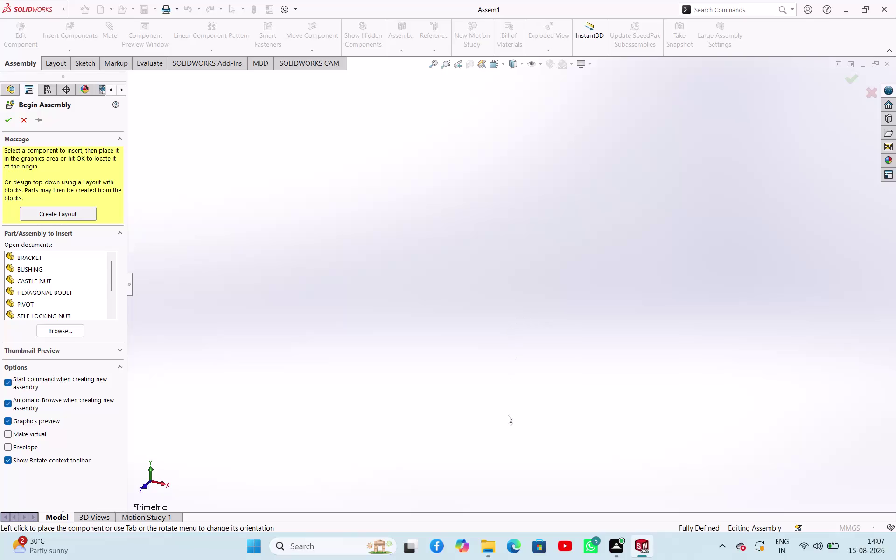
Browse to the BRACKET part and place it at the origin as Assem1's first fixed component.
click(61, 330)
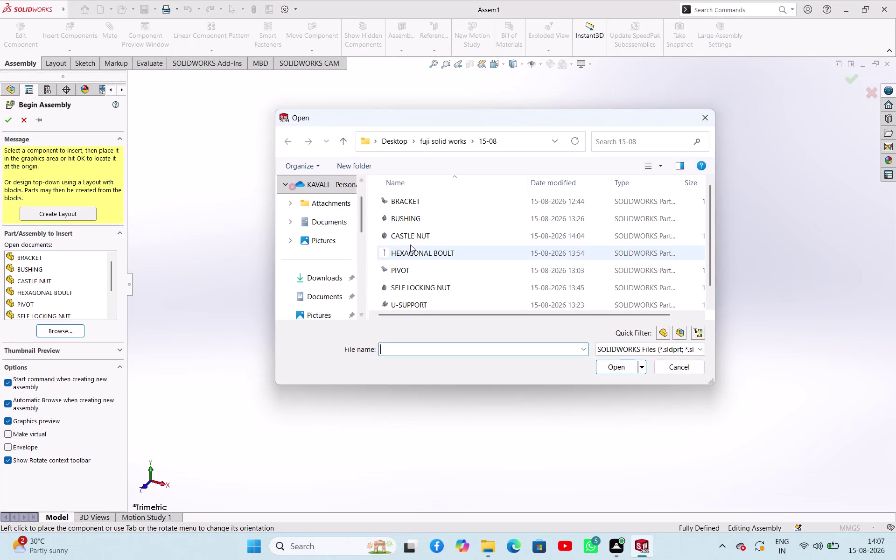
click(414, 208)
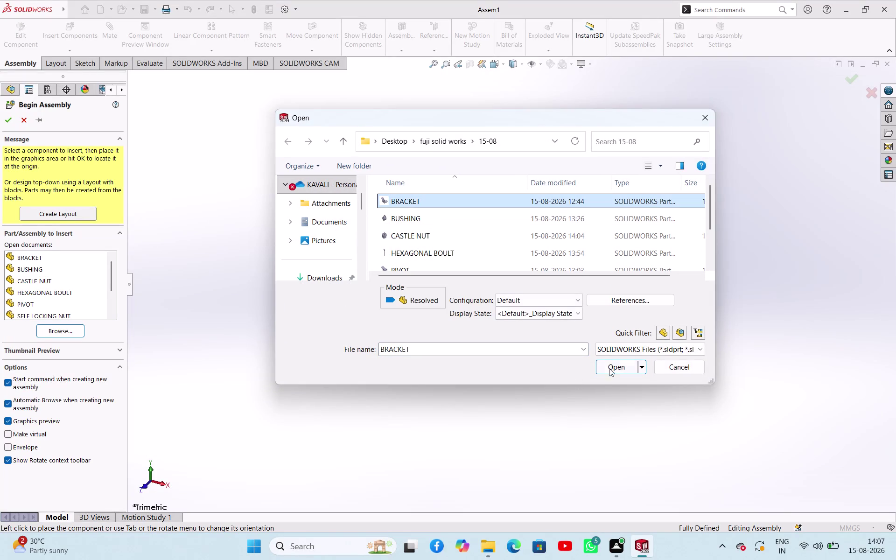
click(612, 362)
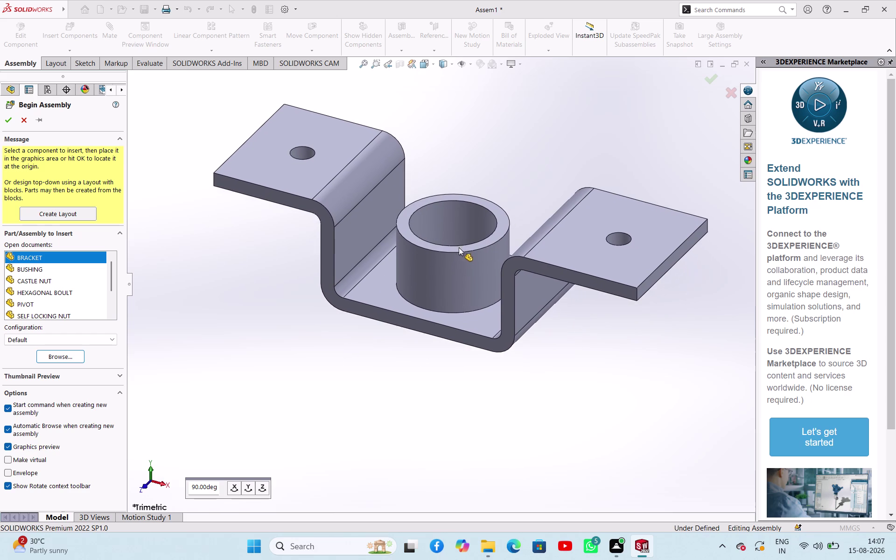
scroll(up, 3)
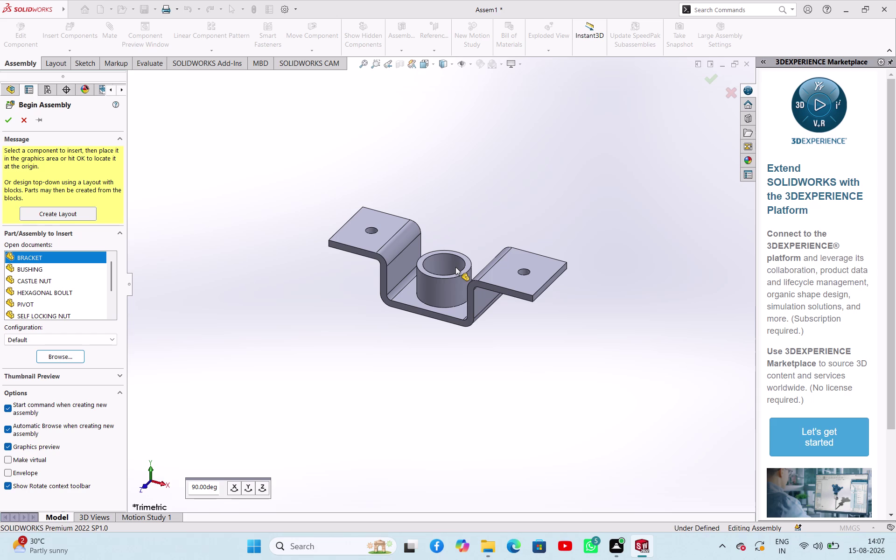
click(453, 256)
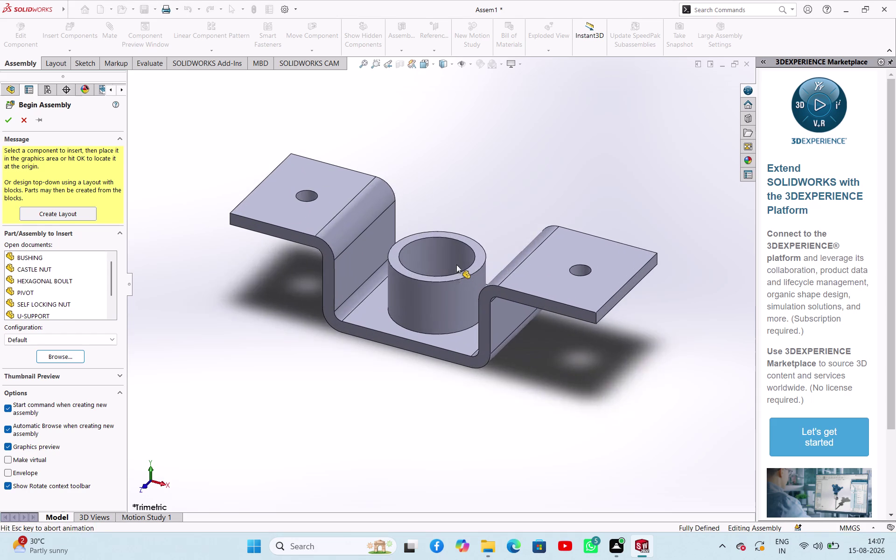
scroll(up, 3)
scroll(down, 3)
scroll(down, 3)
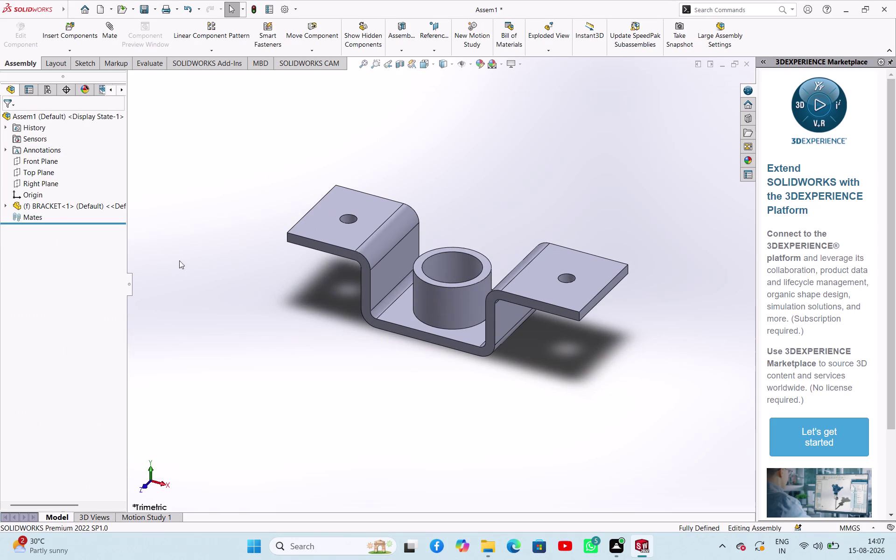
Set BRACKET<1> to Float from its right-click menu and start the Mate tool.
right_click(57, 219)
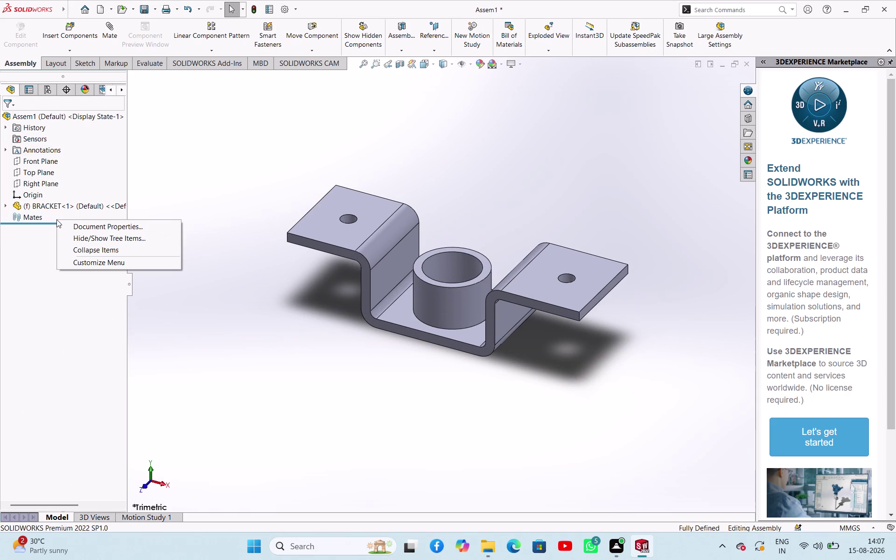
click(56, 219)
click(33, 248)
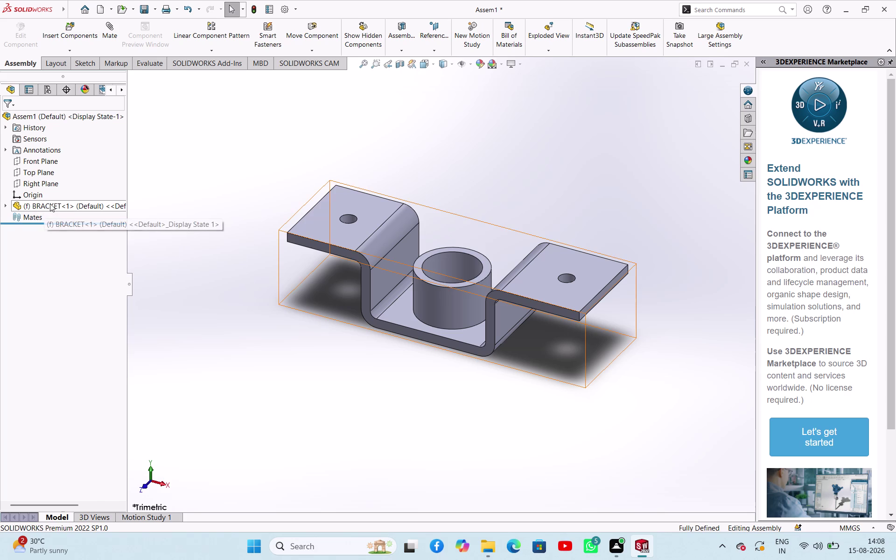
right_click(50, 203)
click(74, 306)
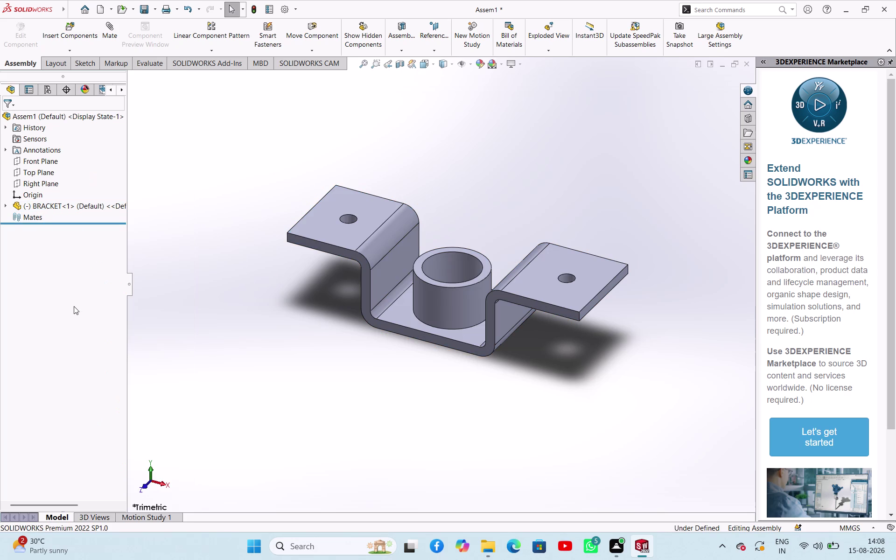
click(153, 230)
click(101, 44)
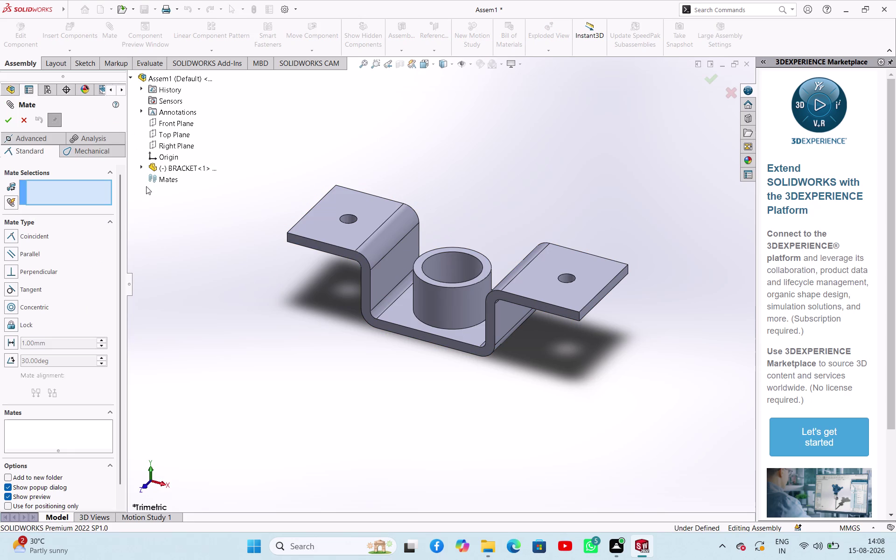
Expand BRACKET in the flyout tree and mate its Front Plane coincident with the assembly Front Plane.
click(142, 166)
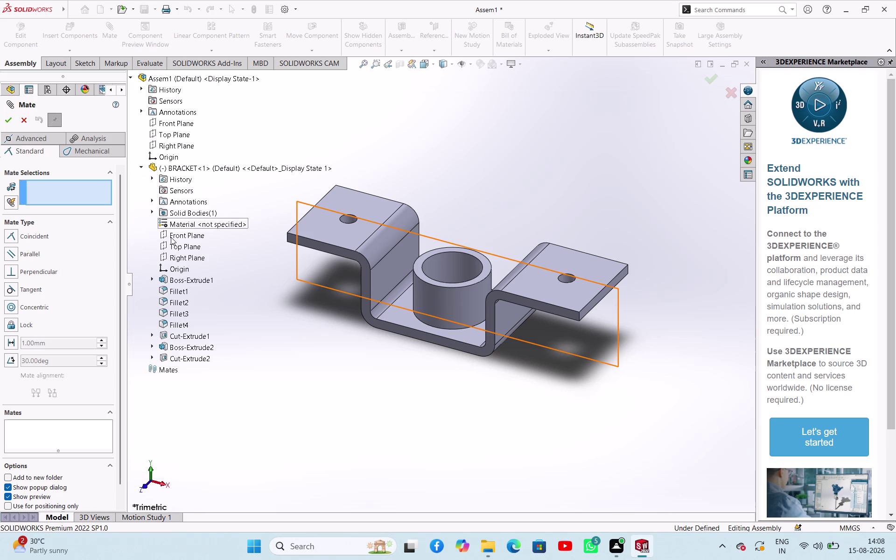
click(171, 237)
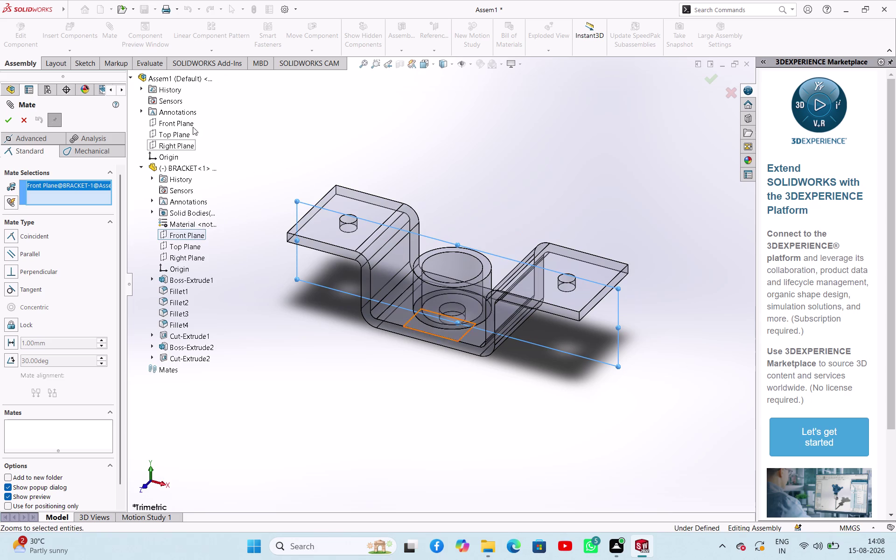
click(187, 124)
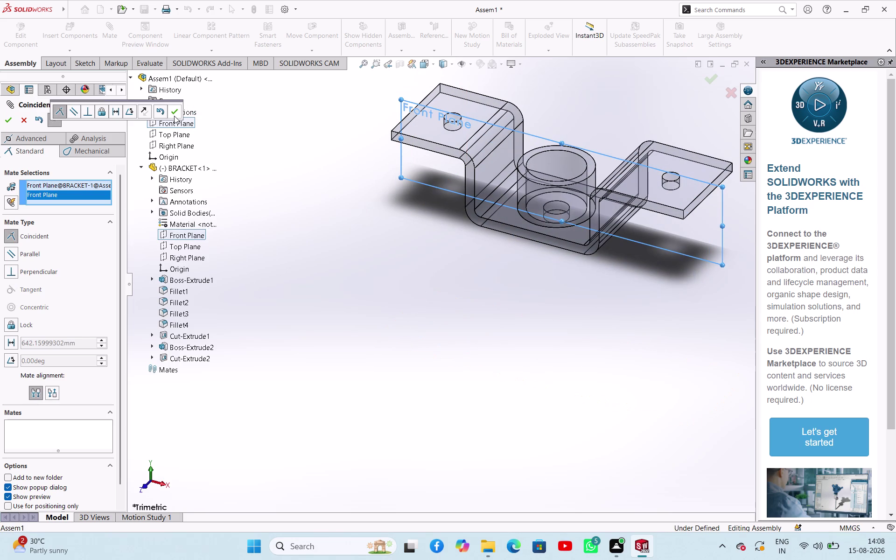
click(20, 124)
click(244, 221)
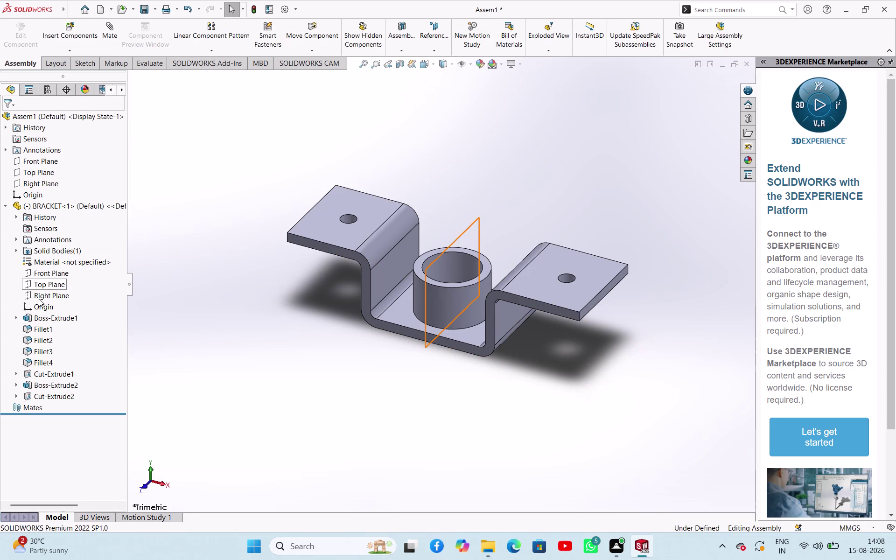
Add a Coincident mate between the BRACKET Right Plane and the assembly Right Plane.
click(50, 295)
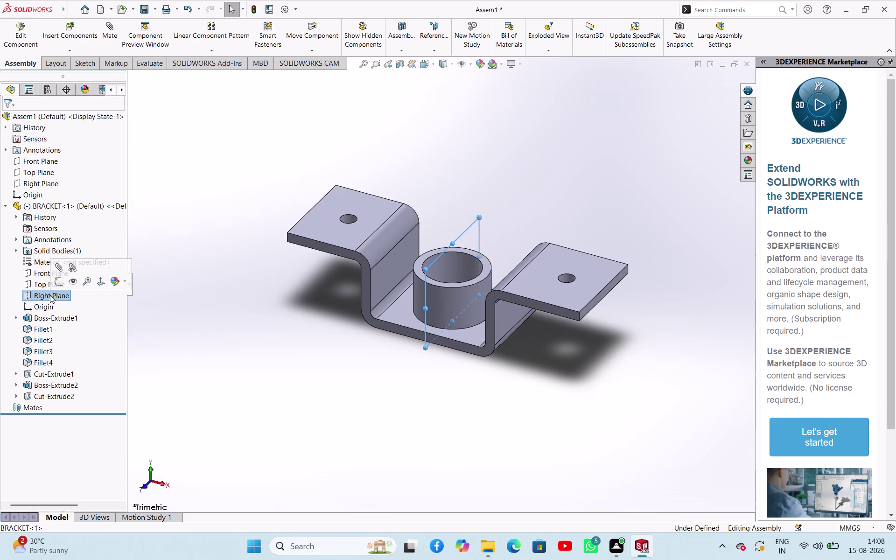
click(40, 185)
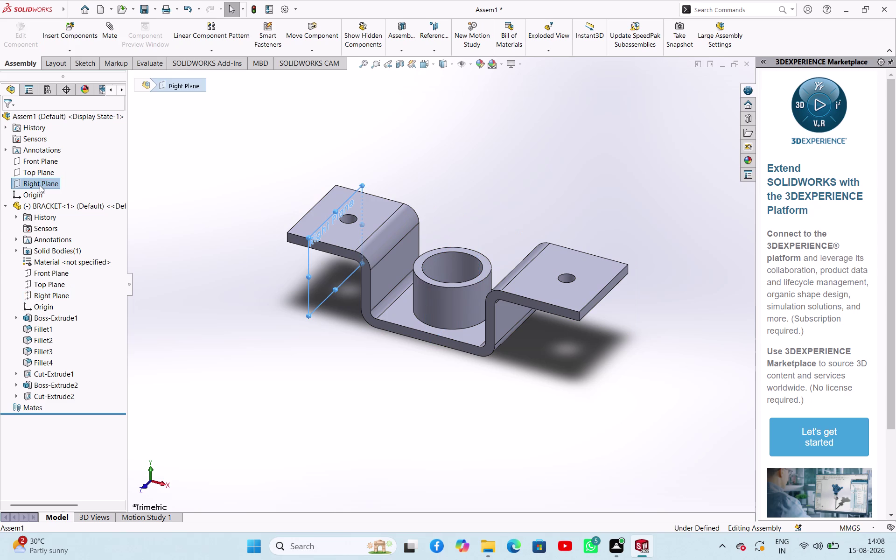
click(62, 294)
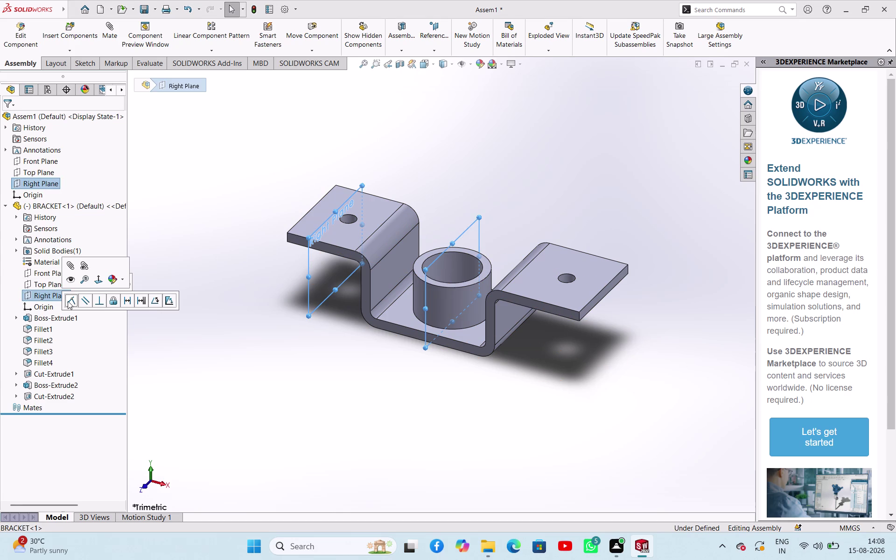
click(76, 265)
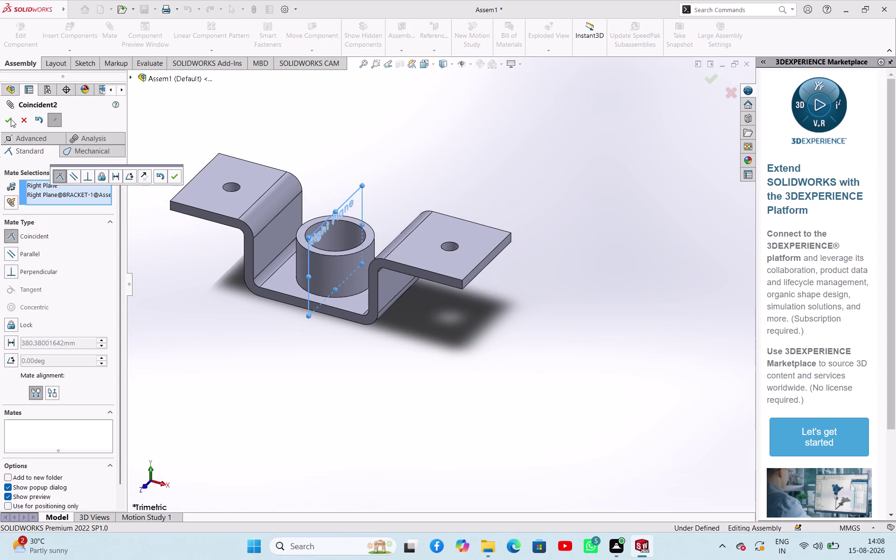
click(11, 119)
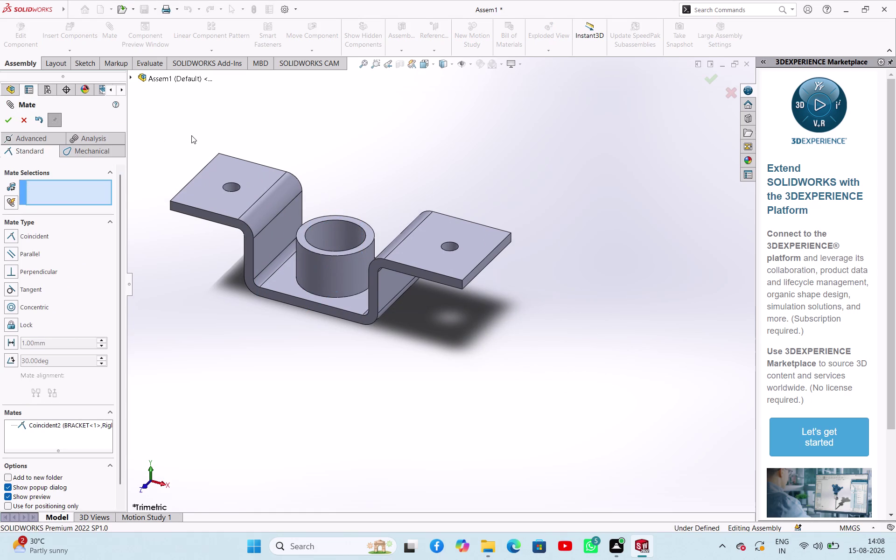
click(7, 123)
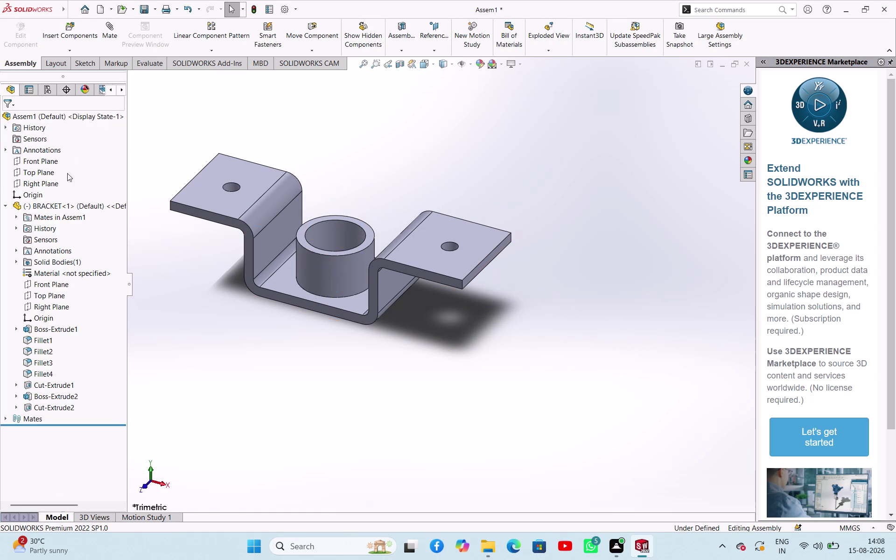
Add a Coincident mate between the BRACKET Top Plane and the assembly Top Plane.
click(48, 301)
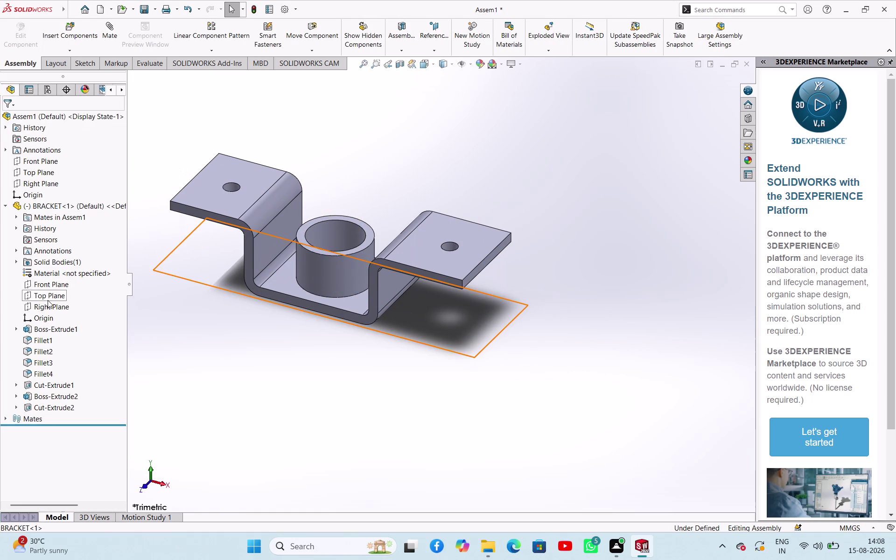
click(41, 168)
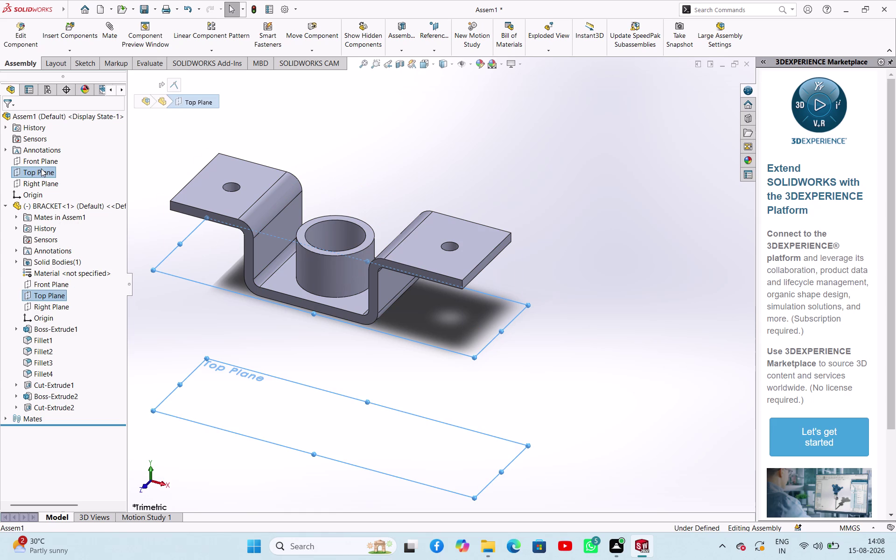
click(53, 139)
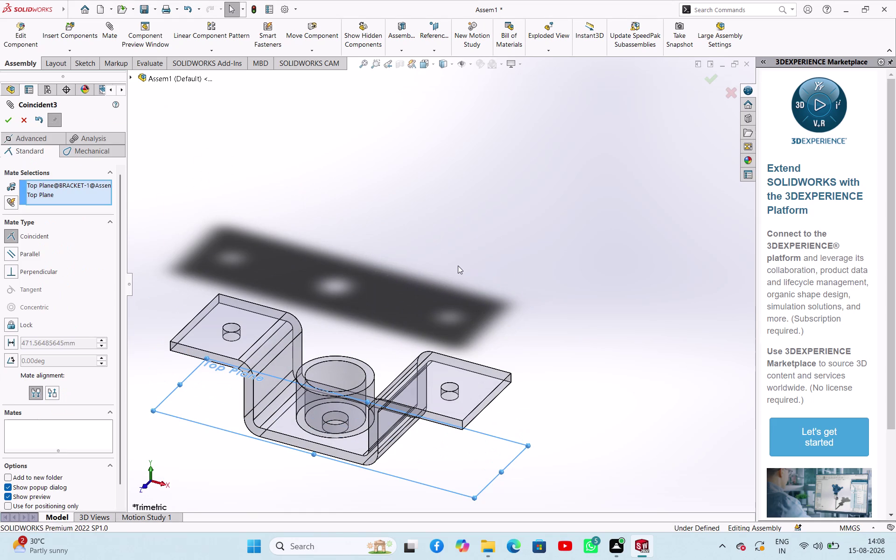
click(10, 118)
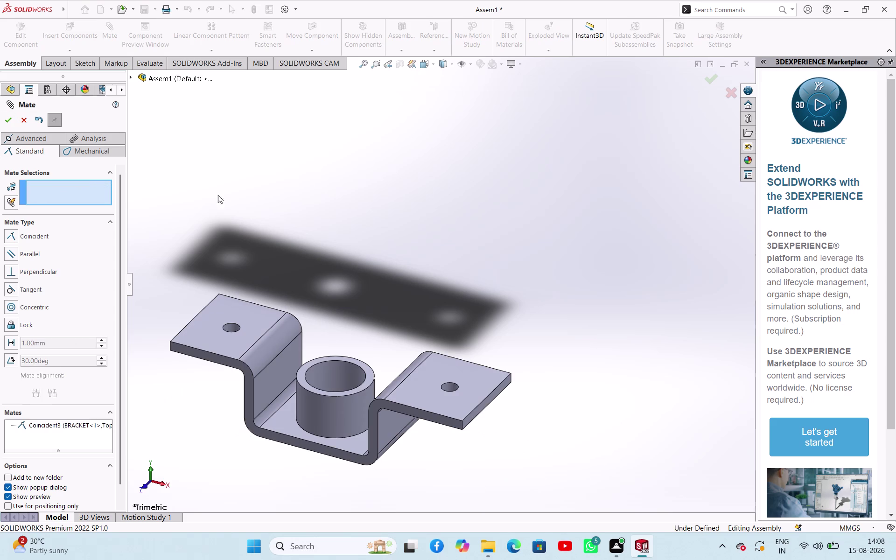
click(367, 216)
scroll(up, 3)
scroll(down, 3)
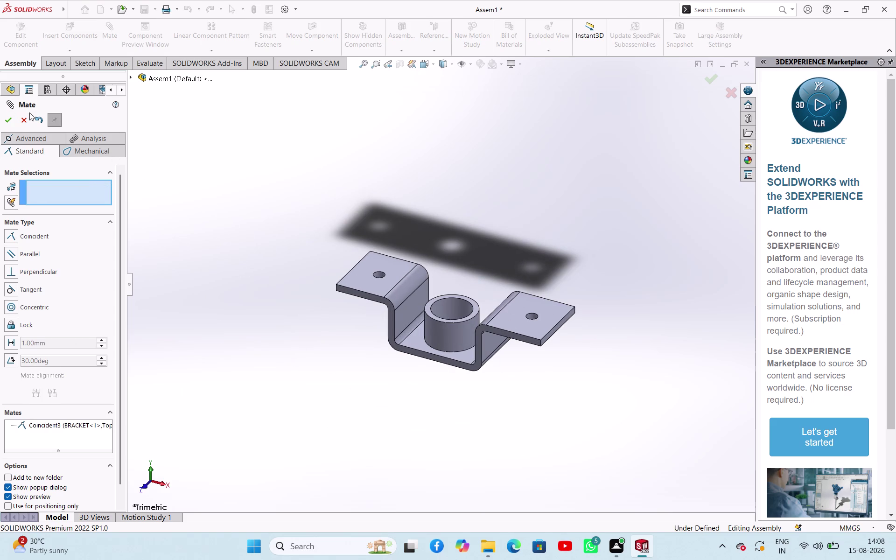
click(10, 124)
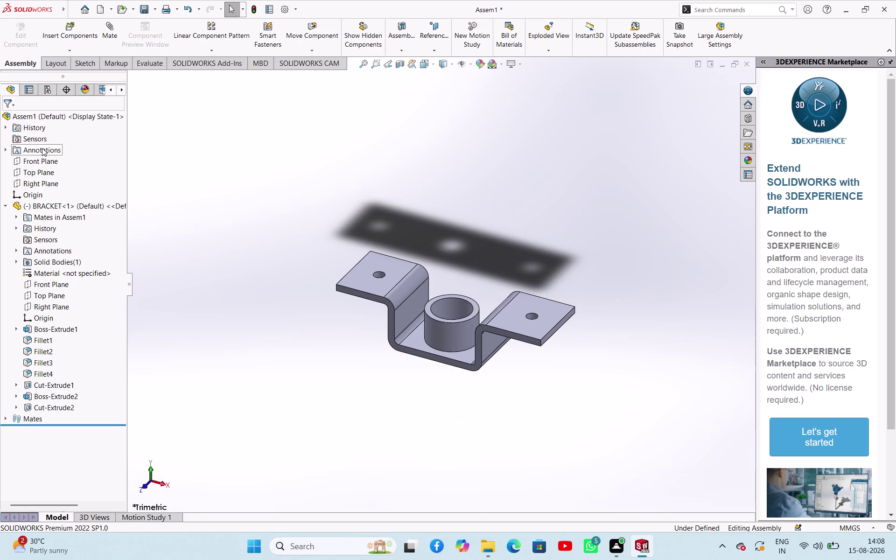
Add a Coincident mate between the assembly Front Plane and the BRACKET Front Plane, fully defining it.
click(42, 161)
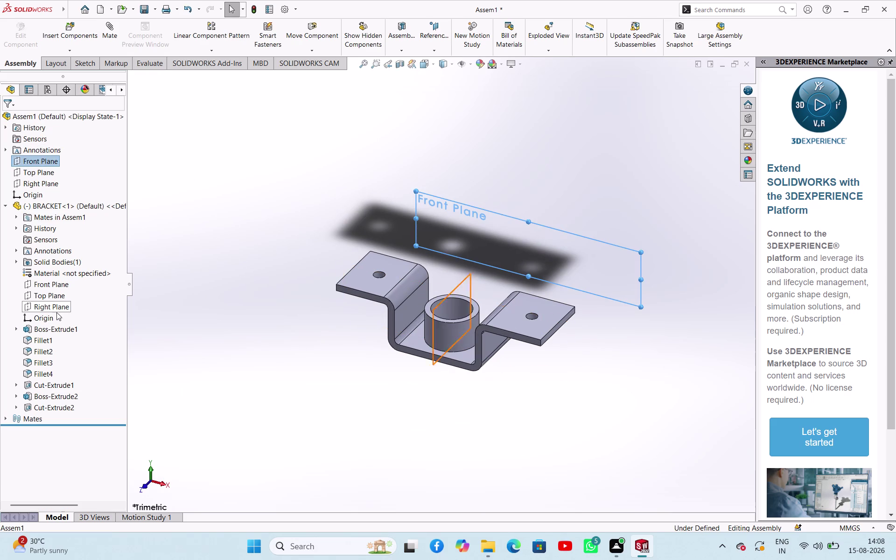
click(39, 283)
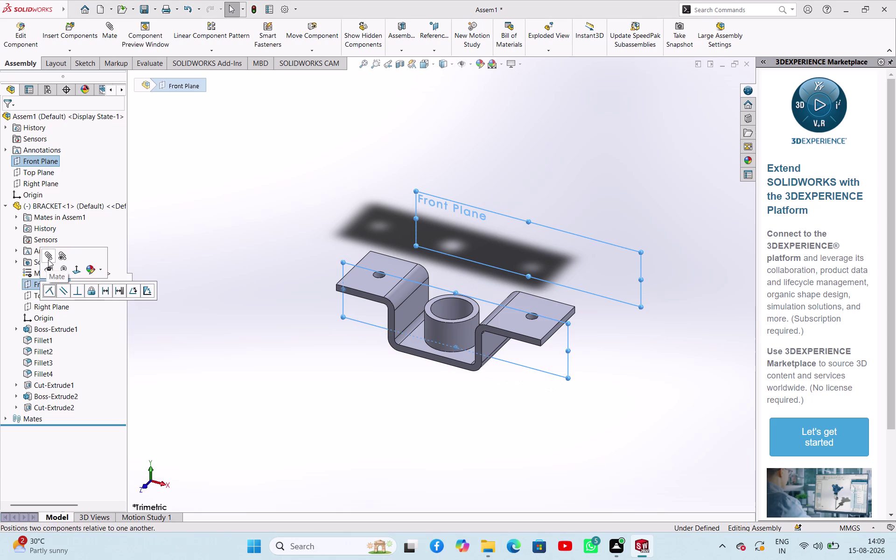
click(48, 260)
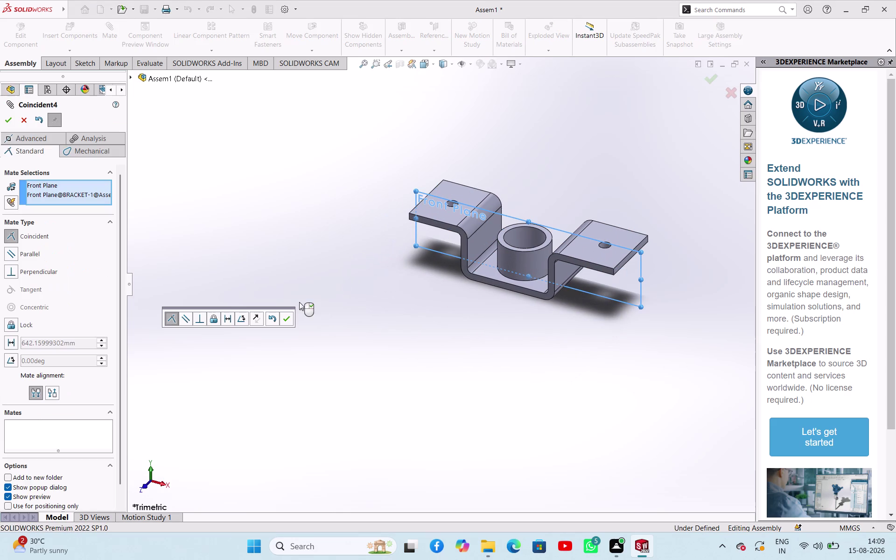
click(3, 117)
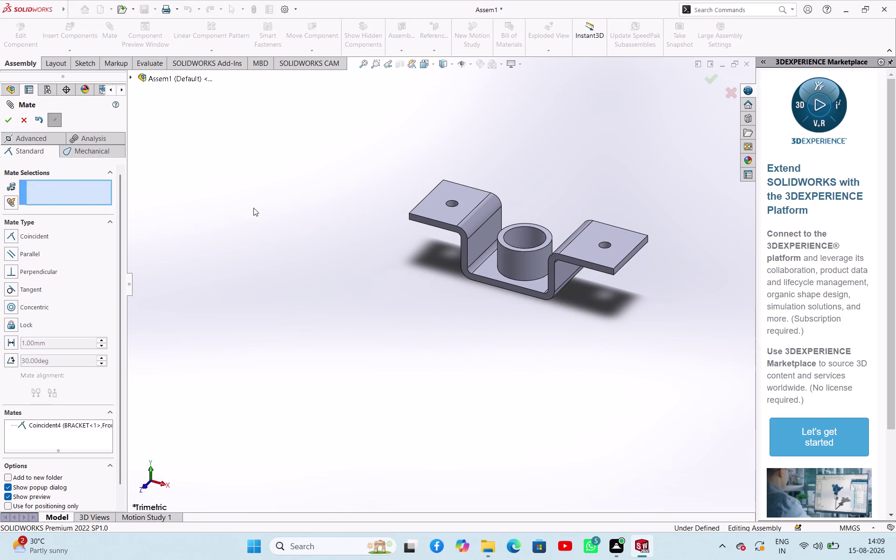
click(13, 120)
click(305, 237)
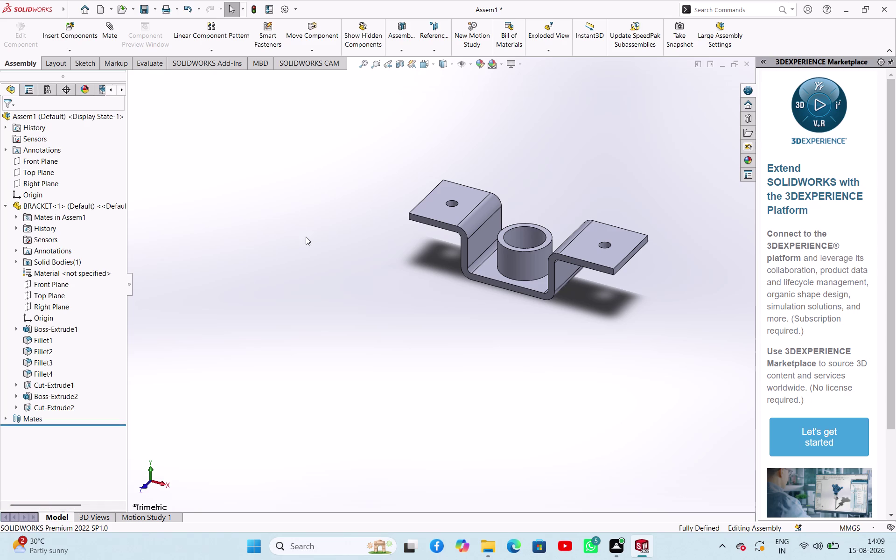
scroll(up, 3)
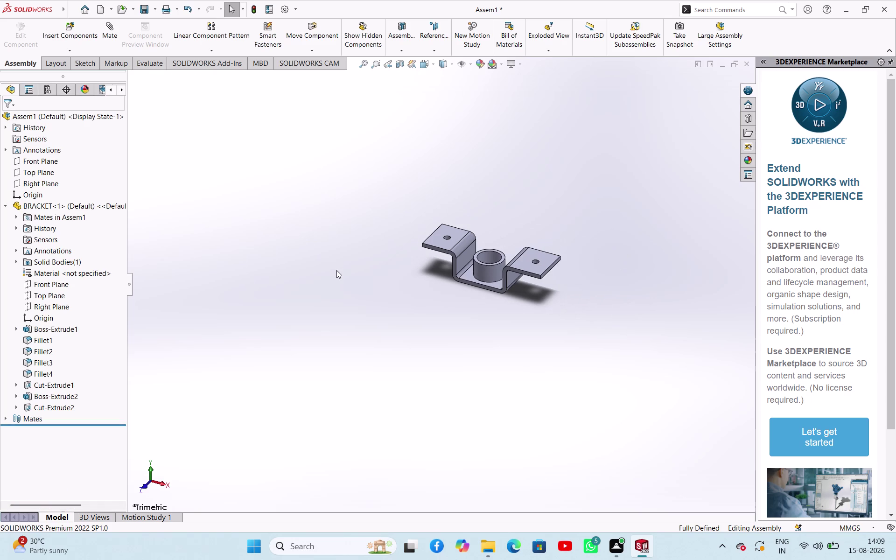
Zoom out on the bracket and bring up Insert Components with BRACKET, BUSHING, CASTLE NUT listed.
scroll(up, 3)
scroll(down, 3)
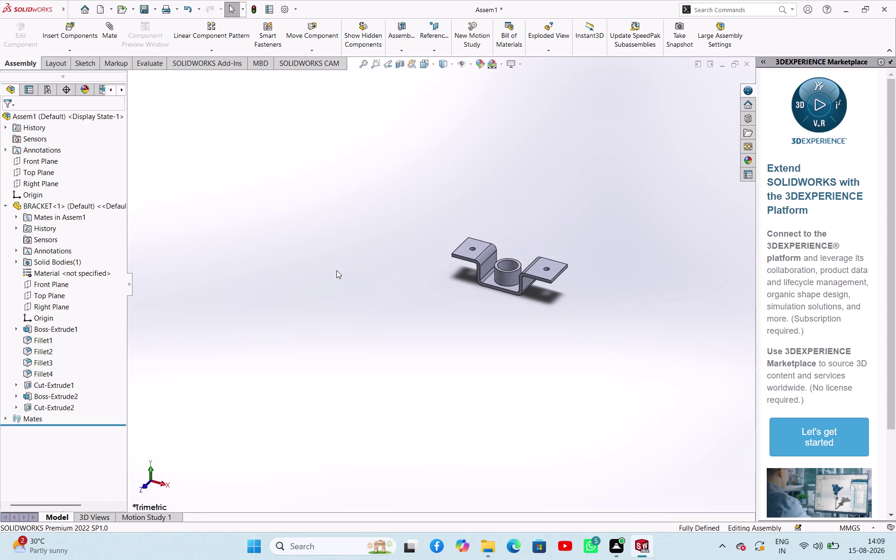
scroll(up, 3)
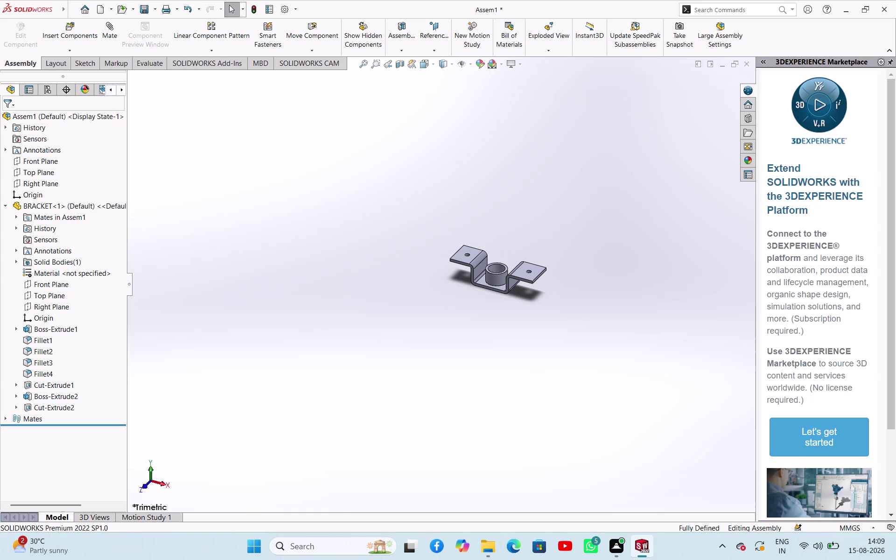
click(81, 53)
Browse the project folder and load U-SUPPORT into the insert-component preview.
click(80, 64)
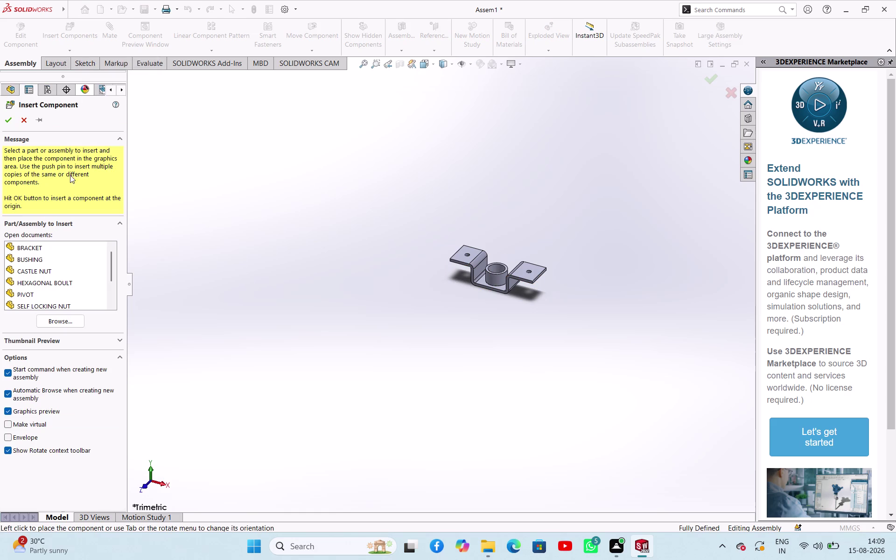
click(49, 326)
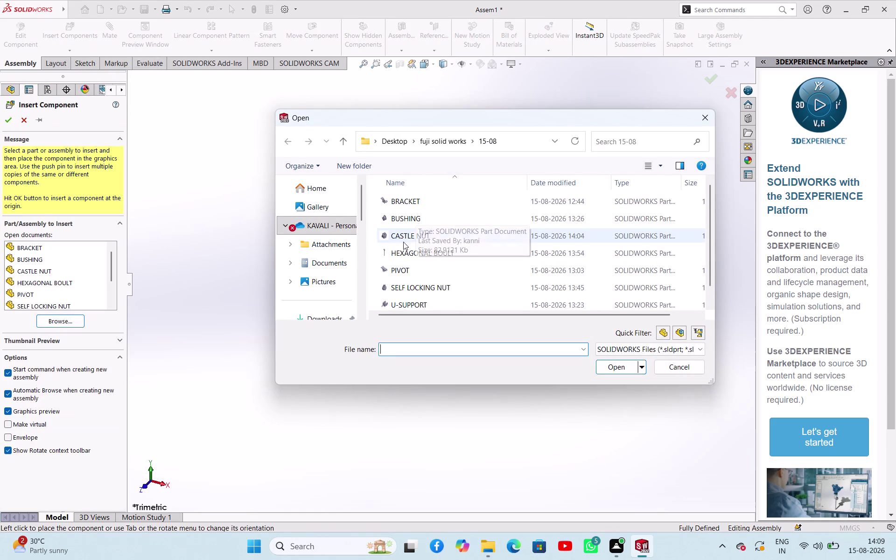
scroll(down, 3)
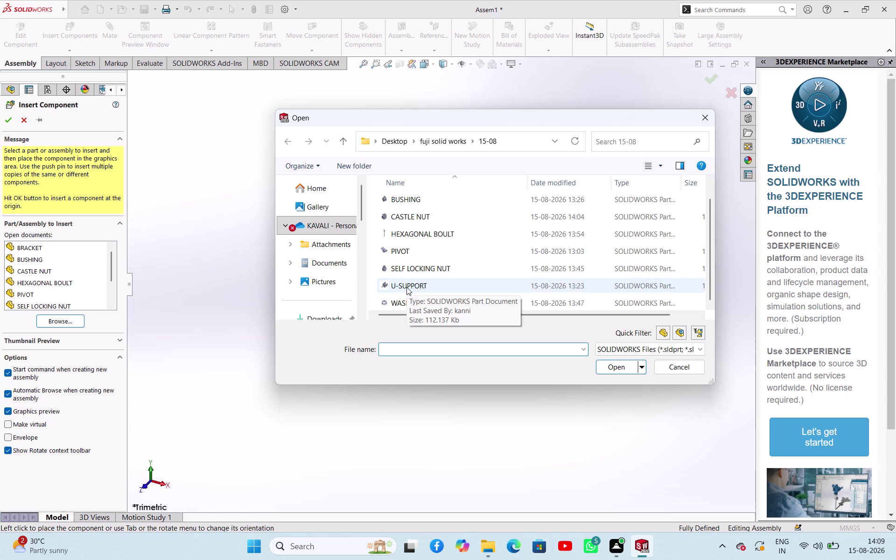
click(407, 287)
click(622, 371)
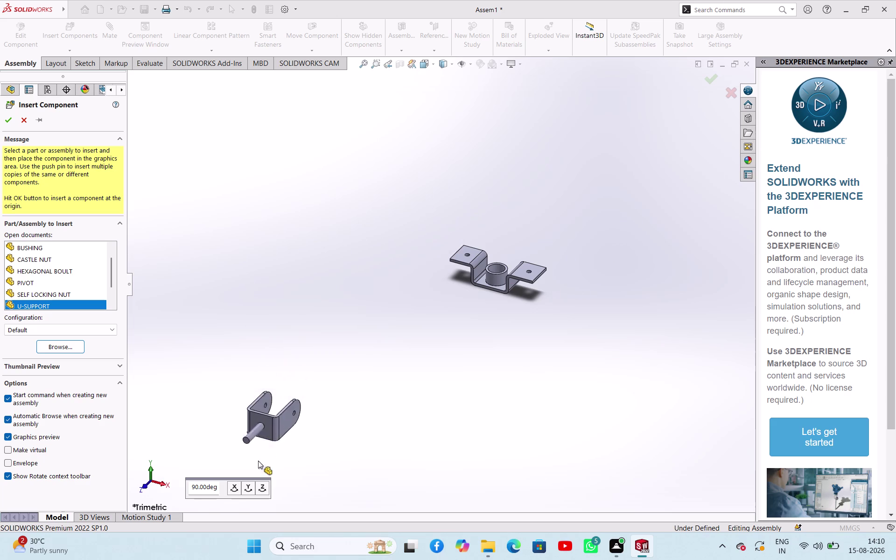
Rotate the U-SUPPORT preview 90° about X and Y, then place it beside the bracket.
click(247, 487)
click(247, 486)
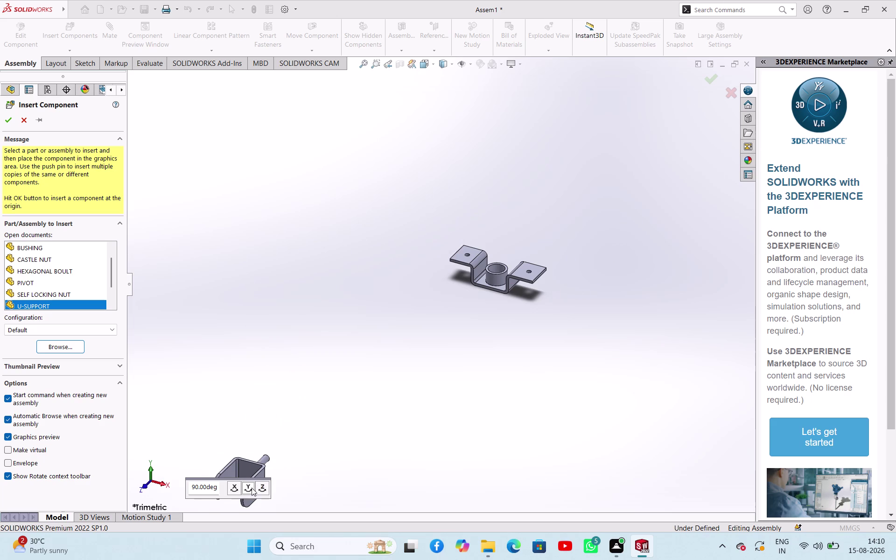
click(266, 490)
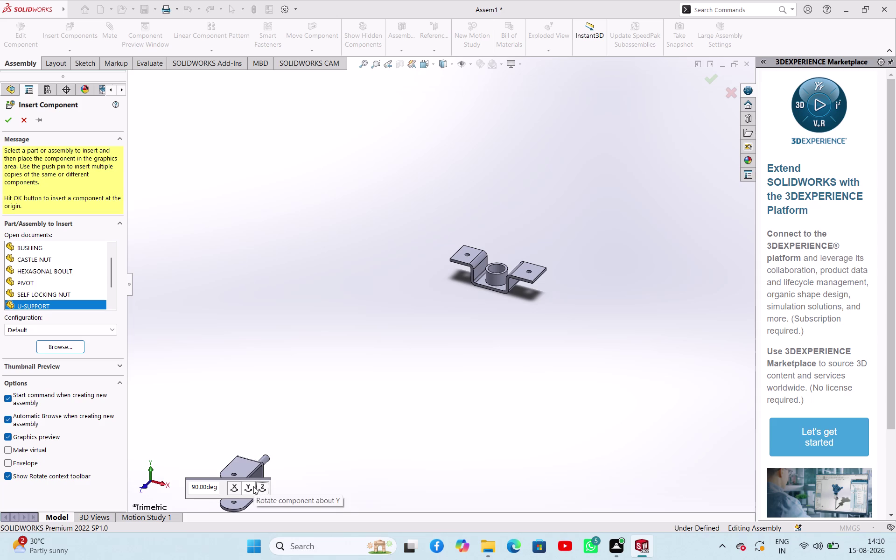
click(235, 483)
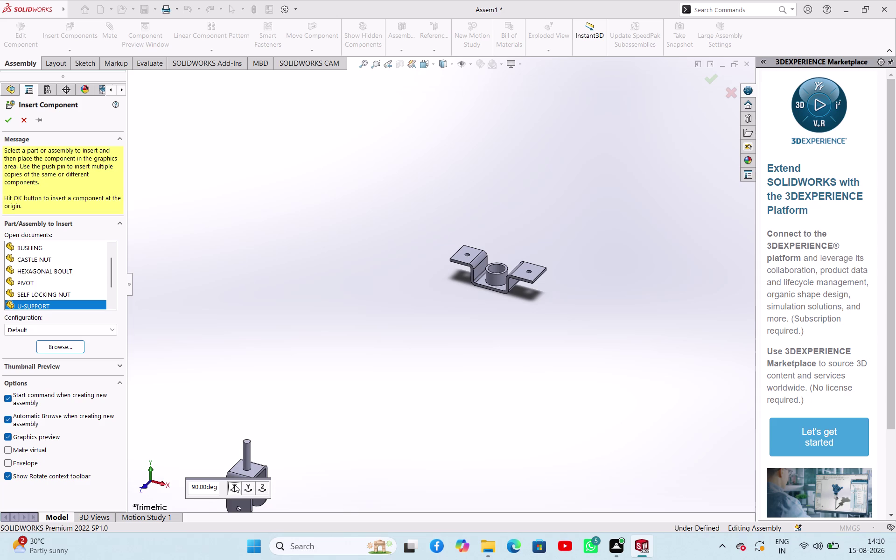
click(234, 485)
click(234, 485)
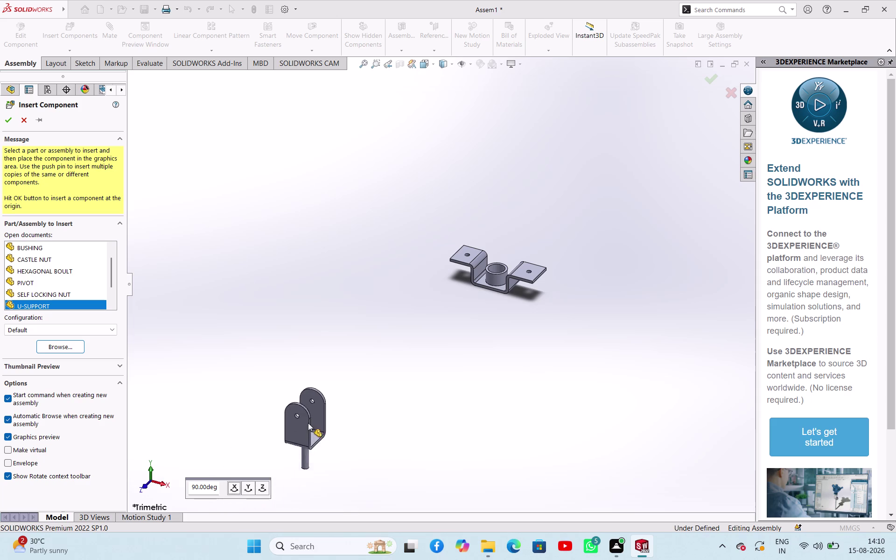
click(249, 486)
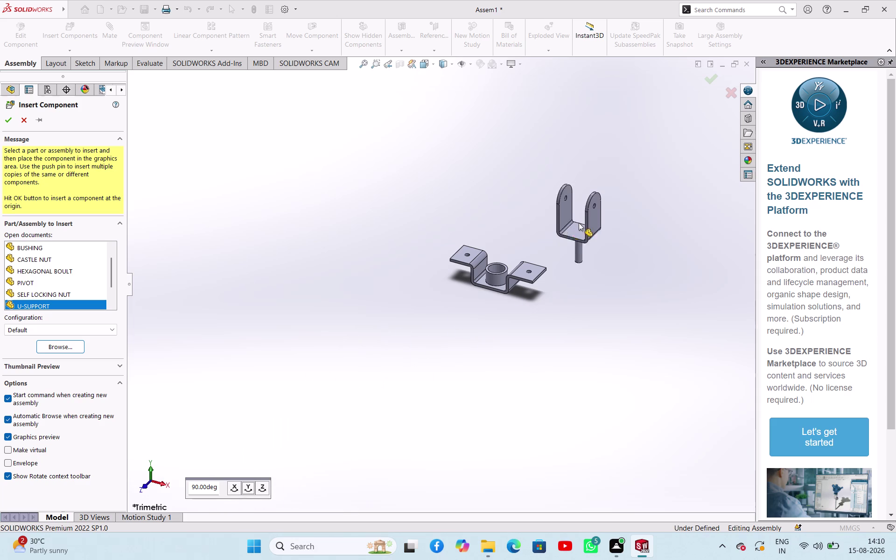
click(418, 256)
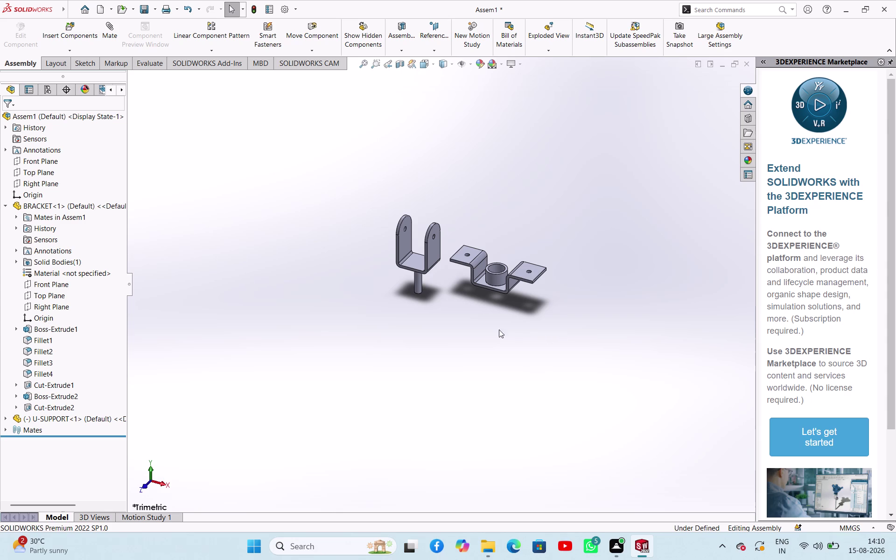
Mate the U-SUPPORT pin face concentric with the bracket's central hole.
scroll(up, 3)
middle_drag(452, 318, 491, 156)
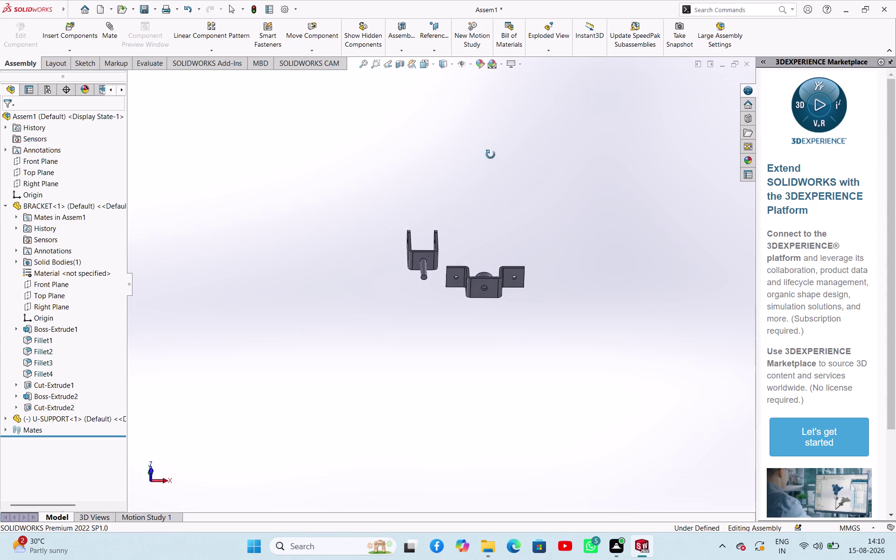
middle_drag(490, 156, 491, 154)
scroll(down, 3)
scroll(down, 3)
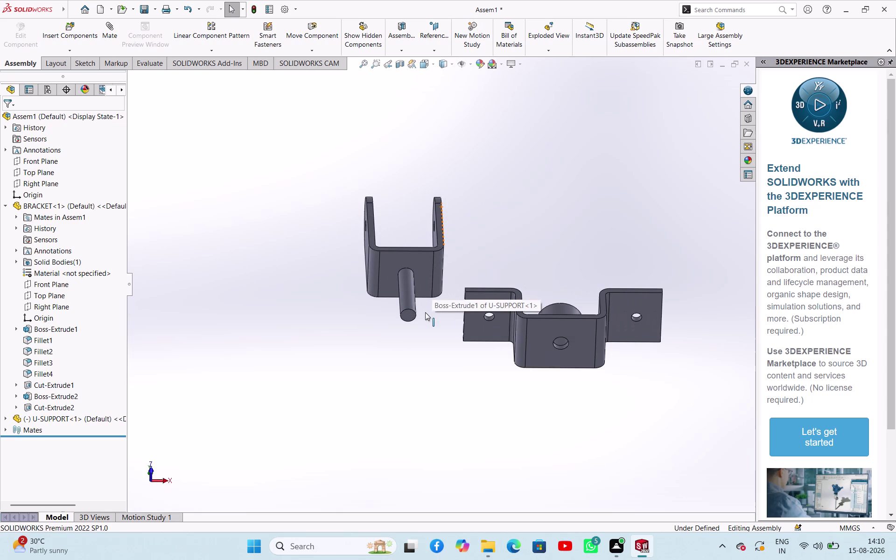
scroll(down, 3)
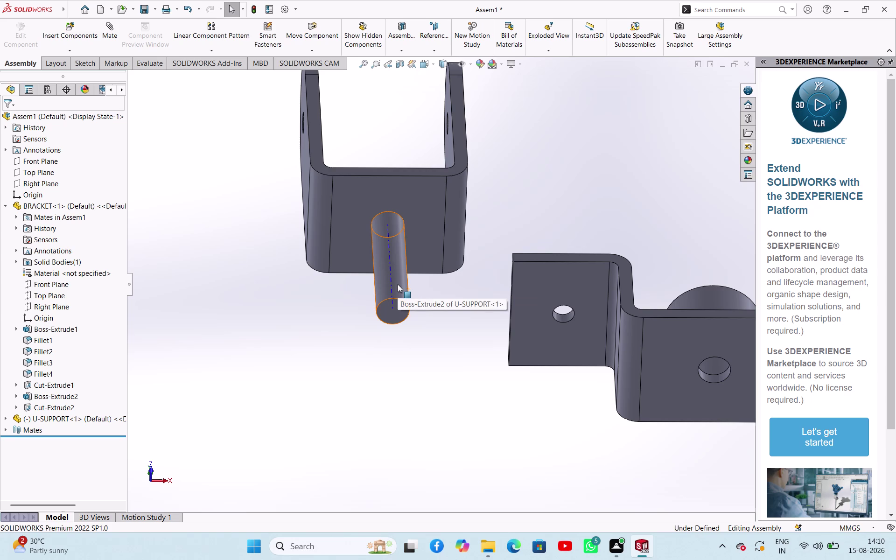
click(398, 284)
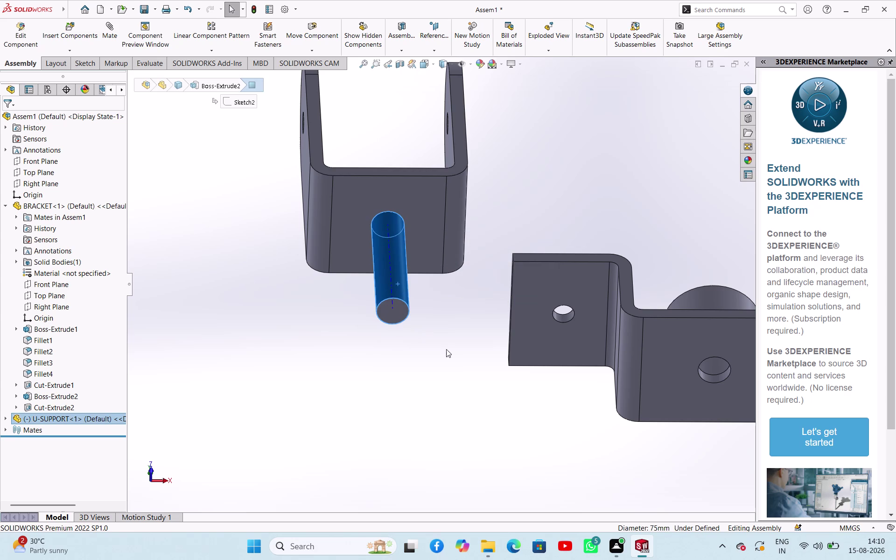
click(713, 377)
click(782, 371)
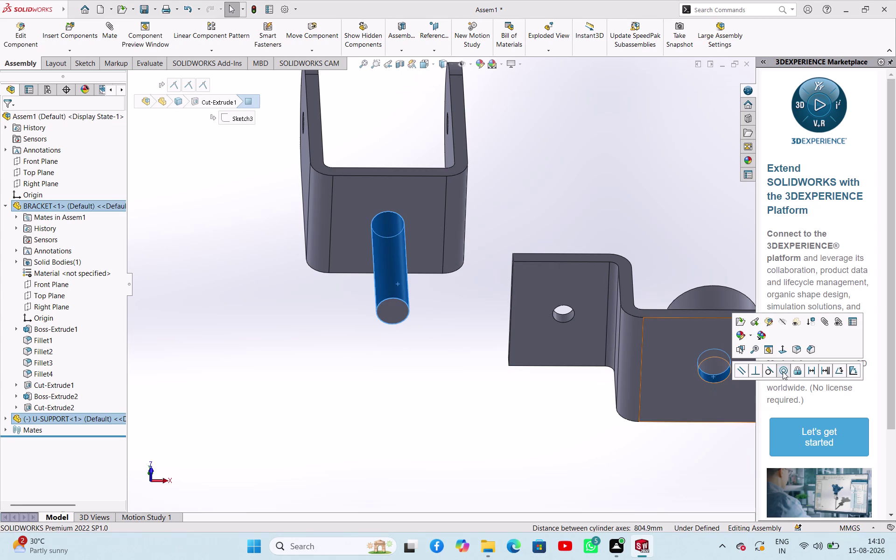
Mate the U-SUPPORT base underside coincident with the top rim of the central boss.
scroll(up, 3)
middle_drag(614, 233, 604, 268)
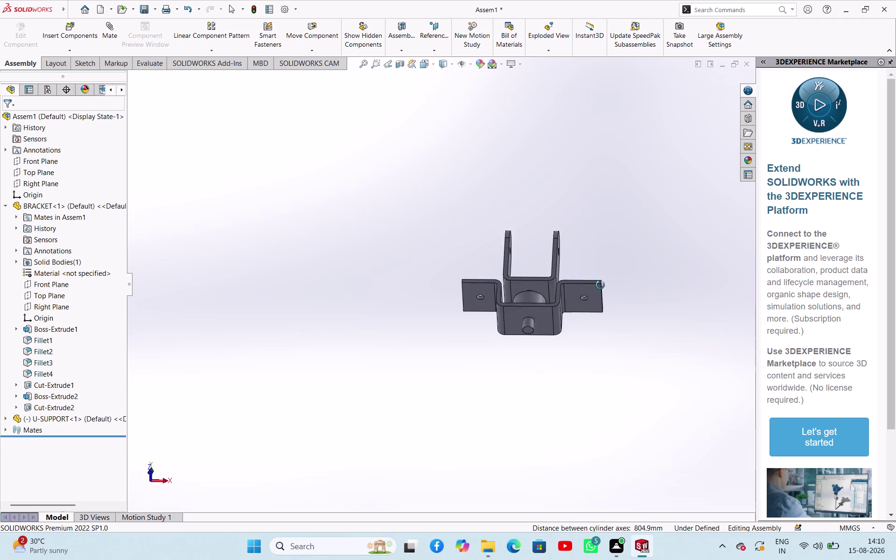
middle_drag(604, 267, 606, 331)
scroll(down, 3)
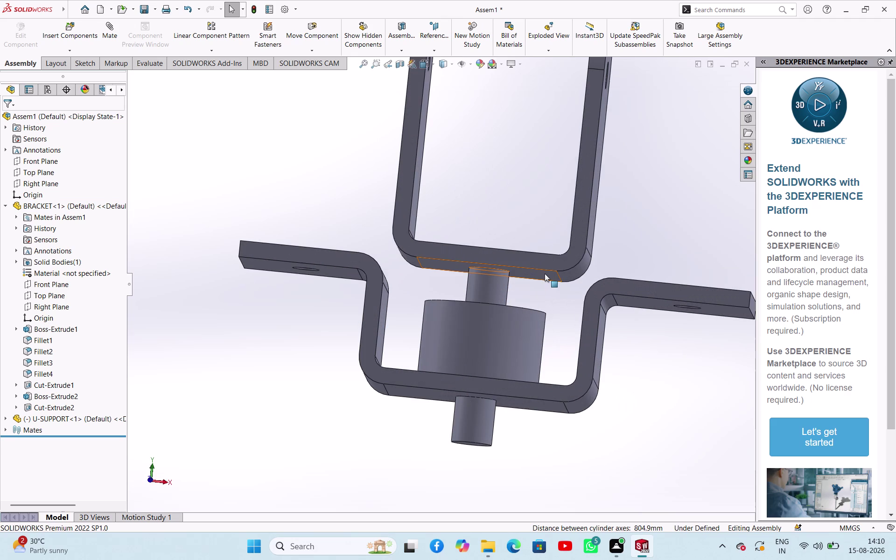
click(544, 274)
middle_drag(551, 294, 546, 343)
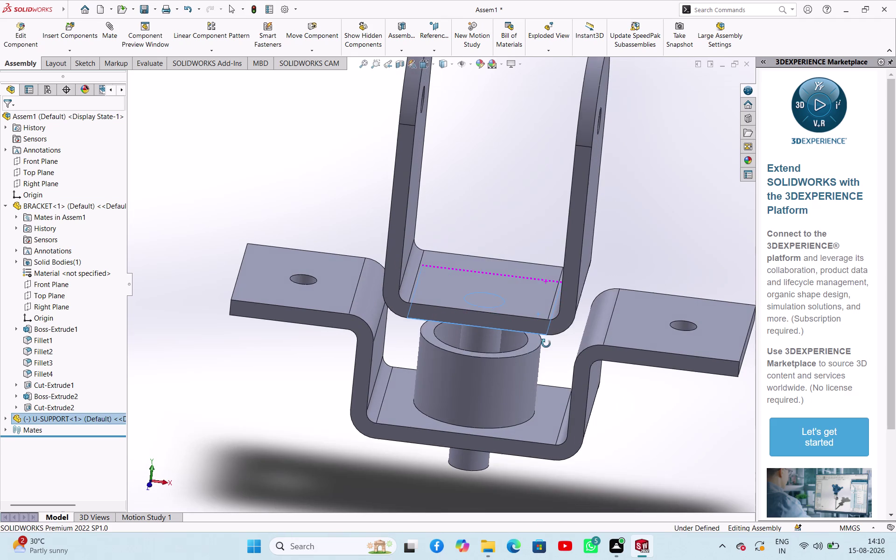
middle_drag(546, 342, 546, 343)
click(535, 345)
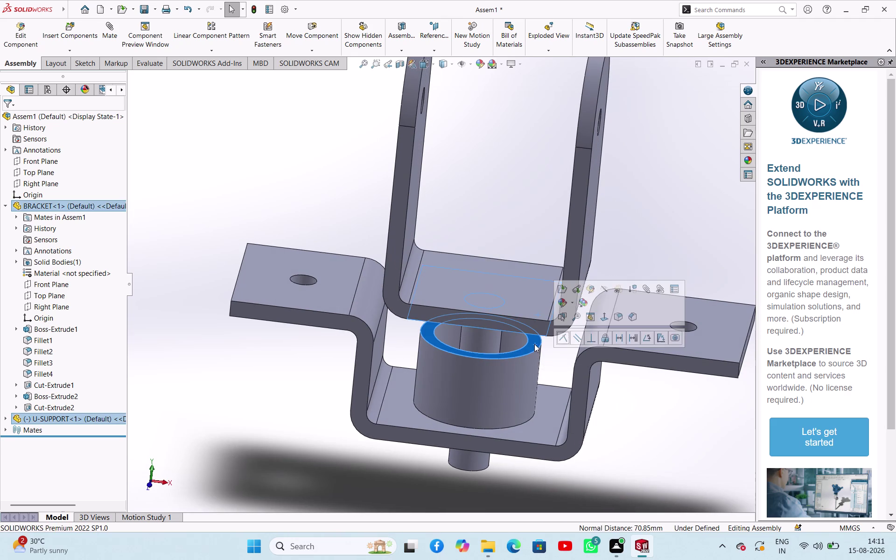
click(564, 340)
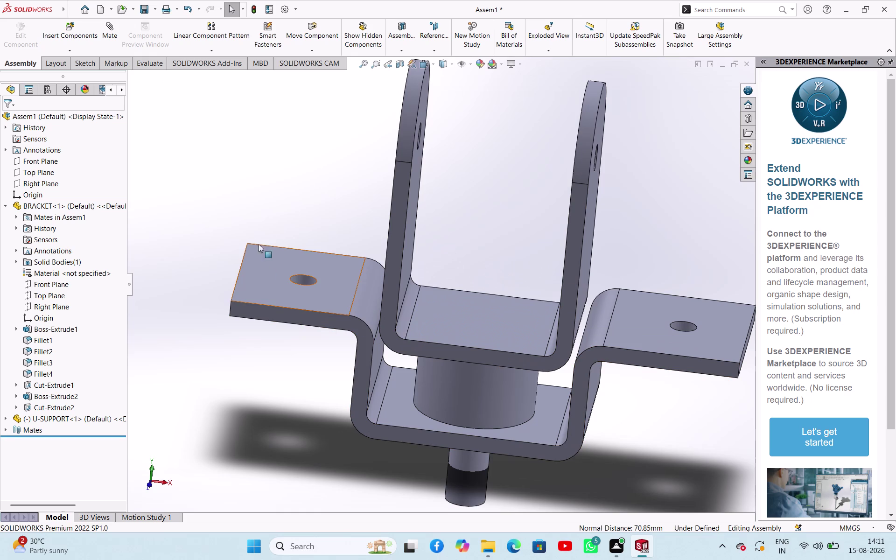
click(260, 183)
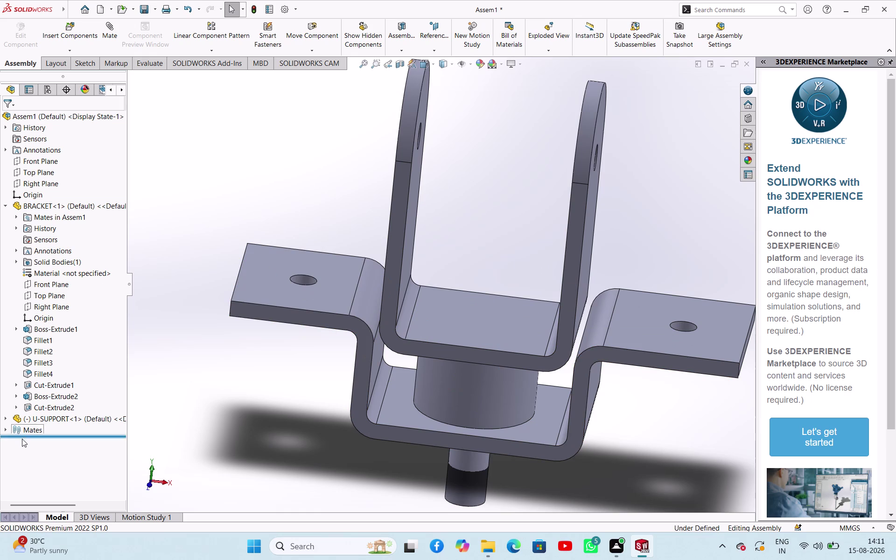
scroll(up, 3)
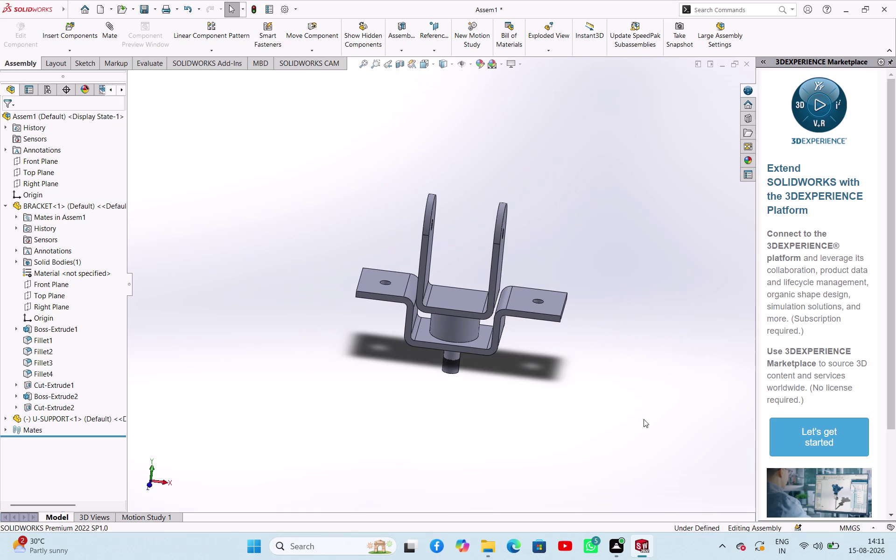
Orbit the mated assembly to inspect it from several sides, including the pin below the bracket.
scroll(down, 3)
scroll(up, 3)
middle_drag(430, 311, 411, 197)
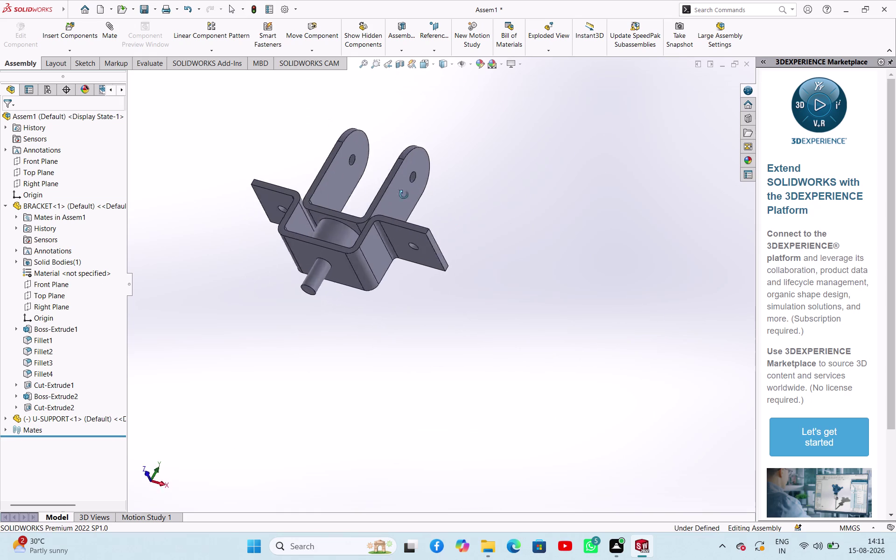
middle_drag(411, 197, 442, 318)
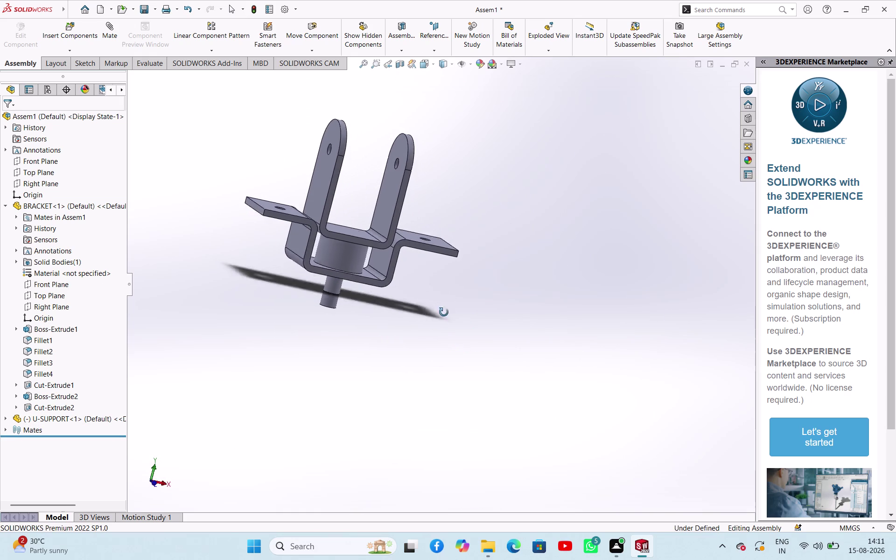
middle_drag(442, 318, 472, 285)
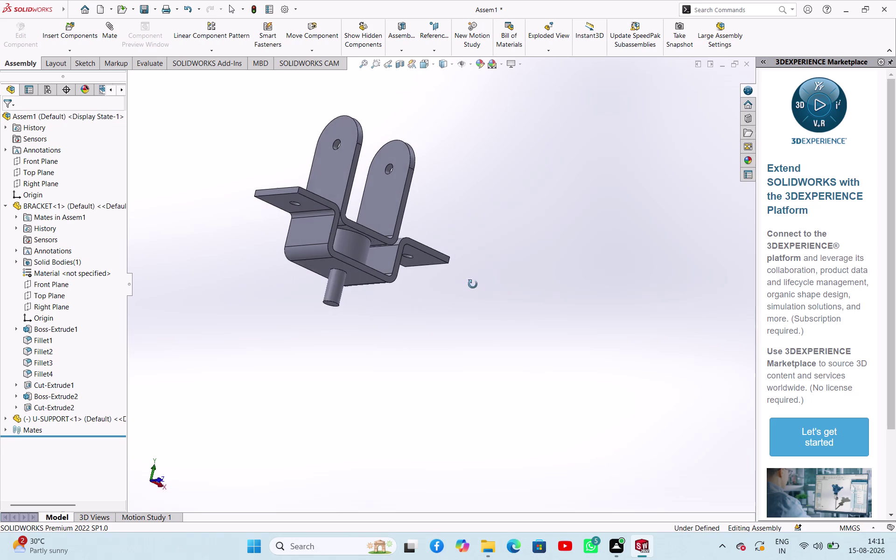
middle_drag(473, 285, 481, 256)
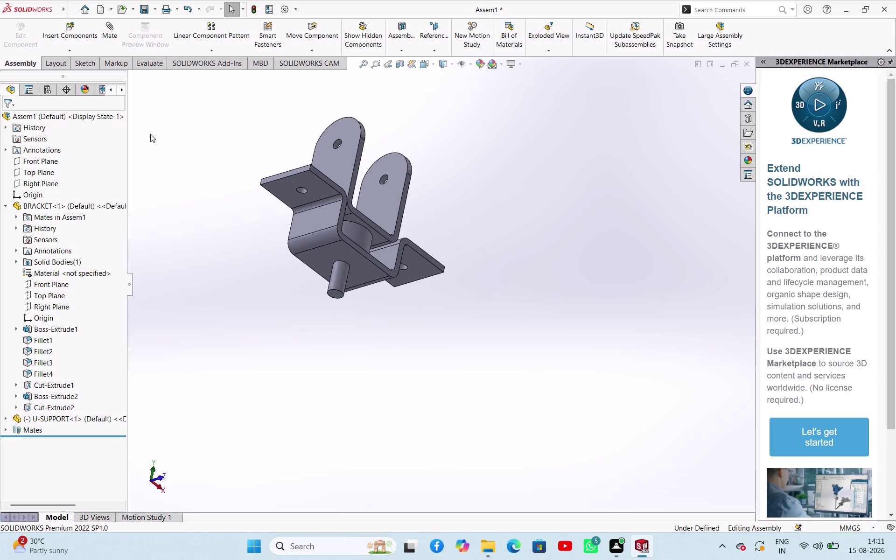
Start Insert Components, listing BRACKET, BUSHING, CASTLE NUT and other parts for insertion.
click(75, 50)
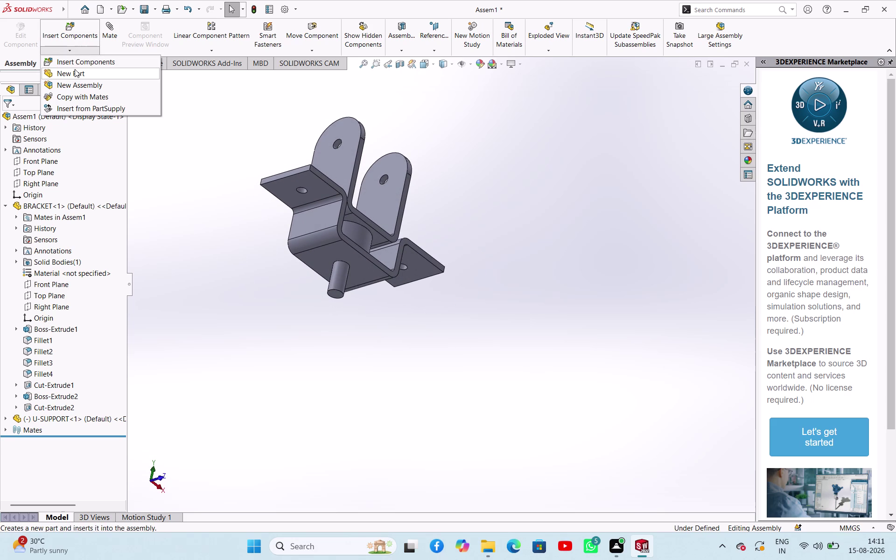
click(73, 63)
click(65, 320)
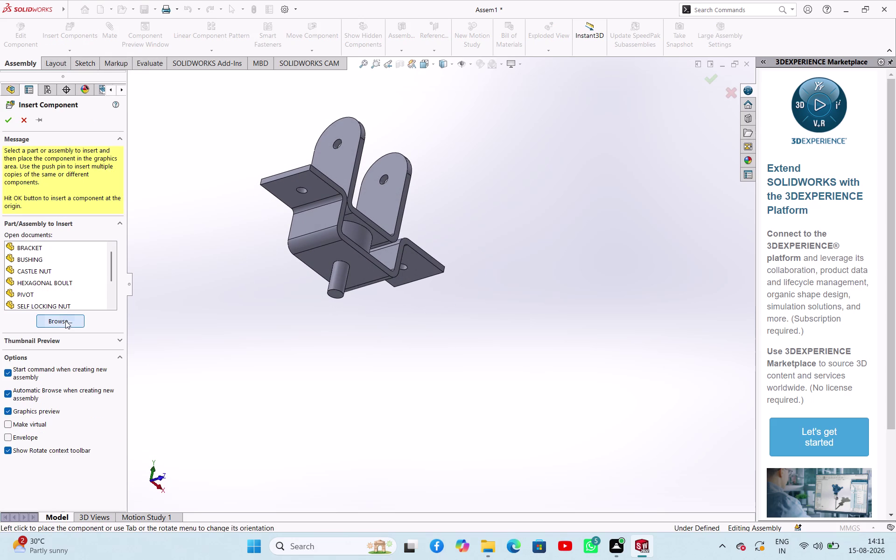